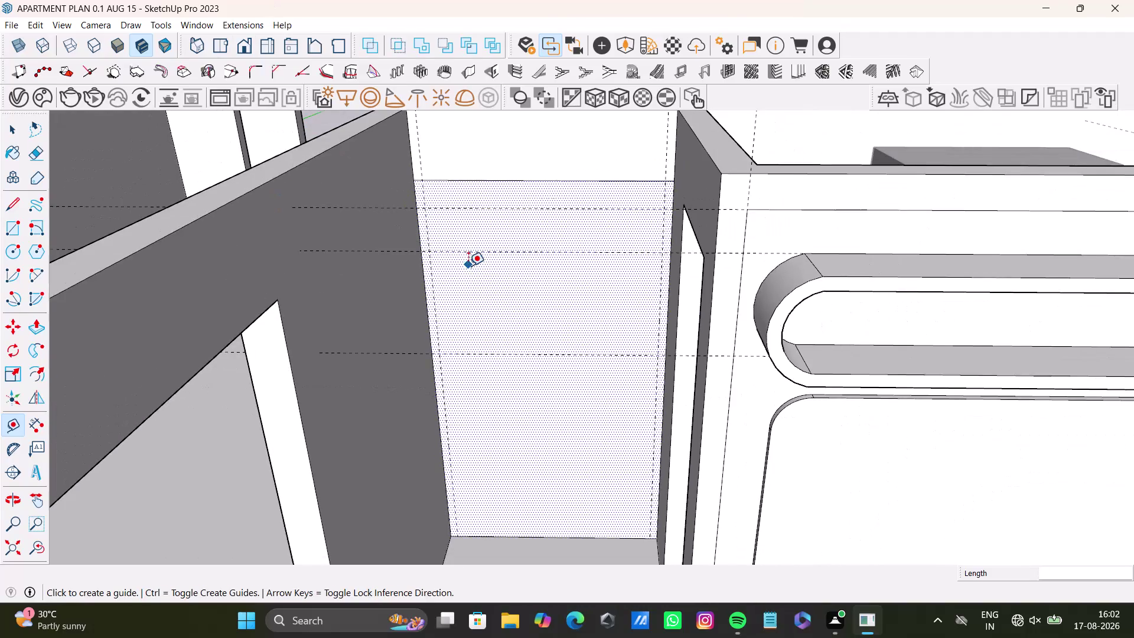
Offset a guide line 1 inch below the hatched wall panel's top edge.
middle_drag(468, 265, 467, 290)
middle_drag(466, 290, 471, 415)
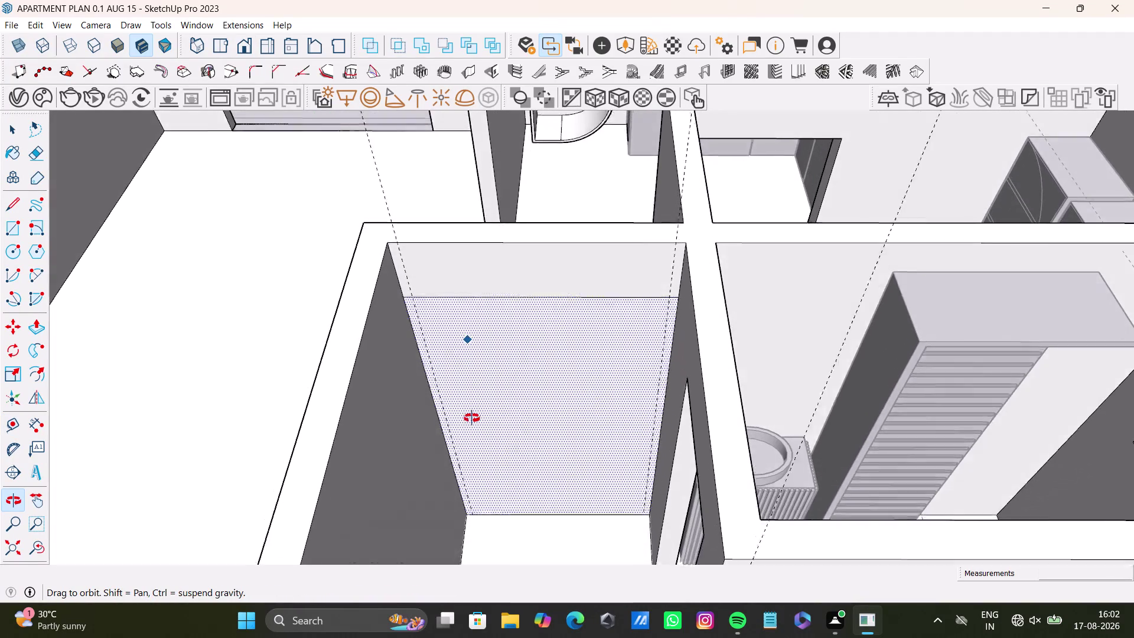
middle_drag(471, 415, 479, 432)
click(497, 309)
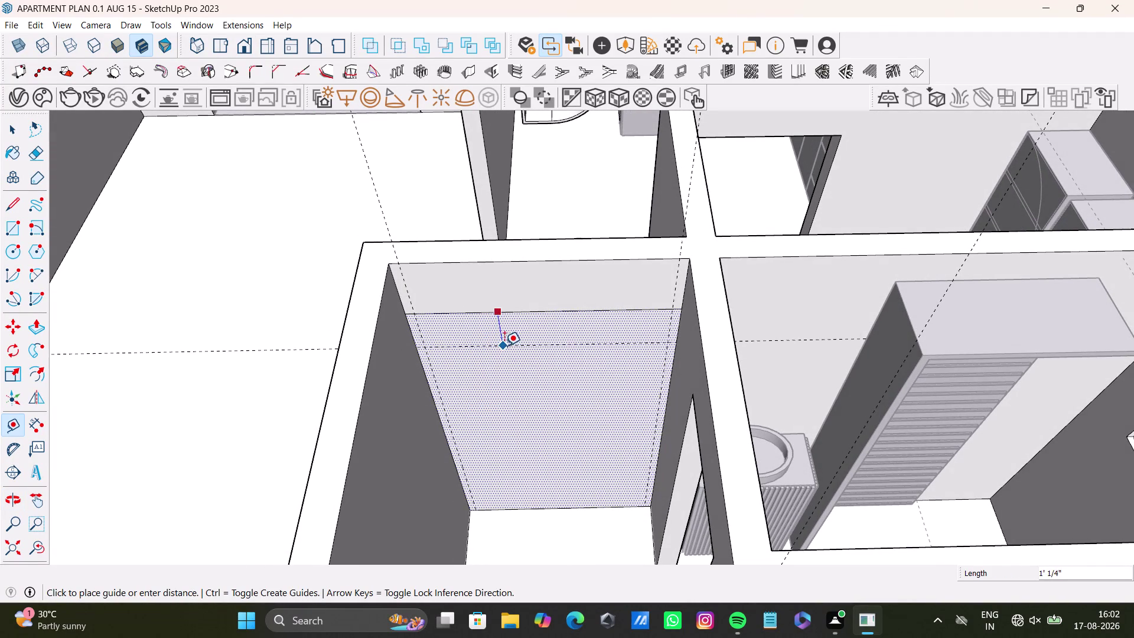
key(1)
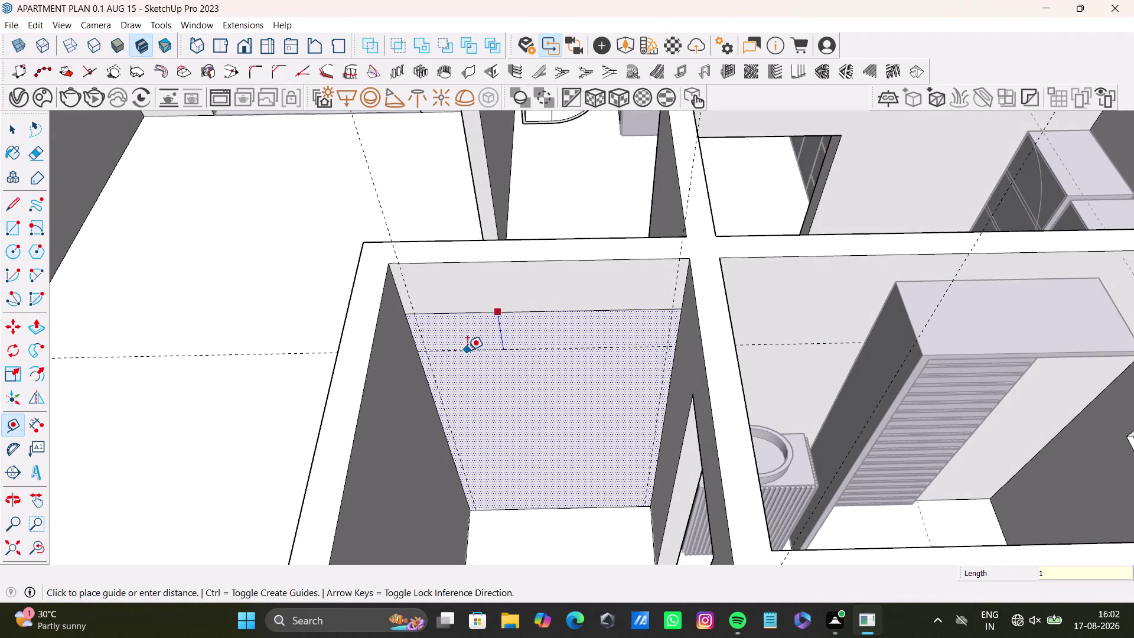
click(467, 350)
key(shift+quotedbl)
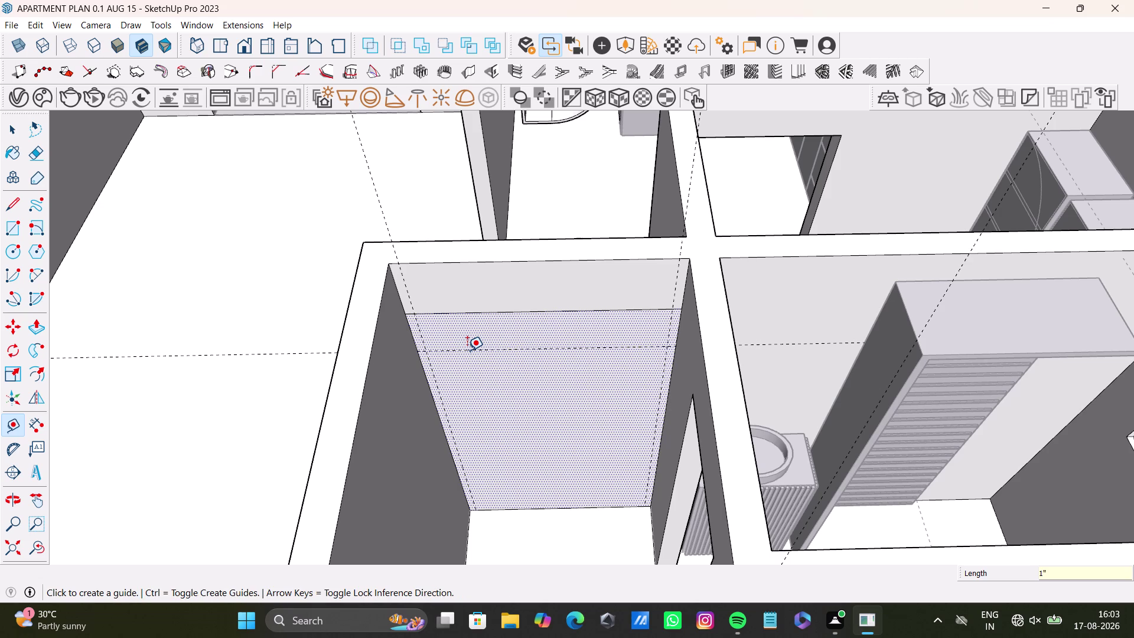
key(Return)
key(ctrl+z)
Orbit around the bathroom to inspect the new guide lines across the back wall.
scroll(up, 3)
middle_drag(511, 336, 518, 296)
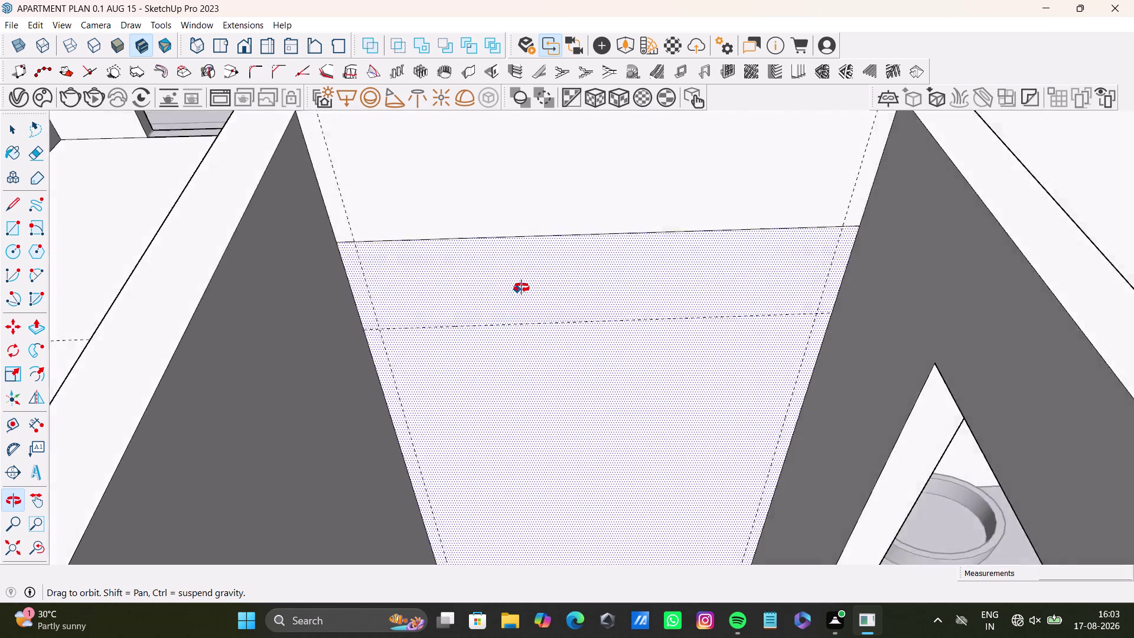
middle_drag(519, 295, 470, 149)
scroll(down, 3)
middle_drag(513, 266, 552, 203)
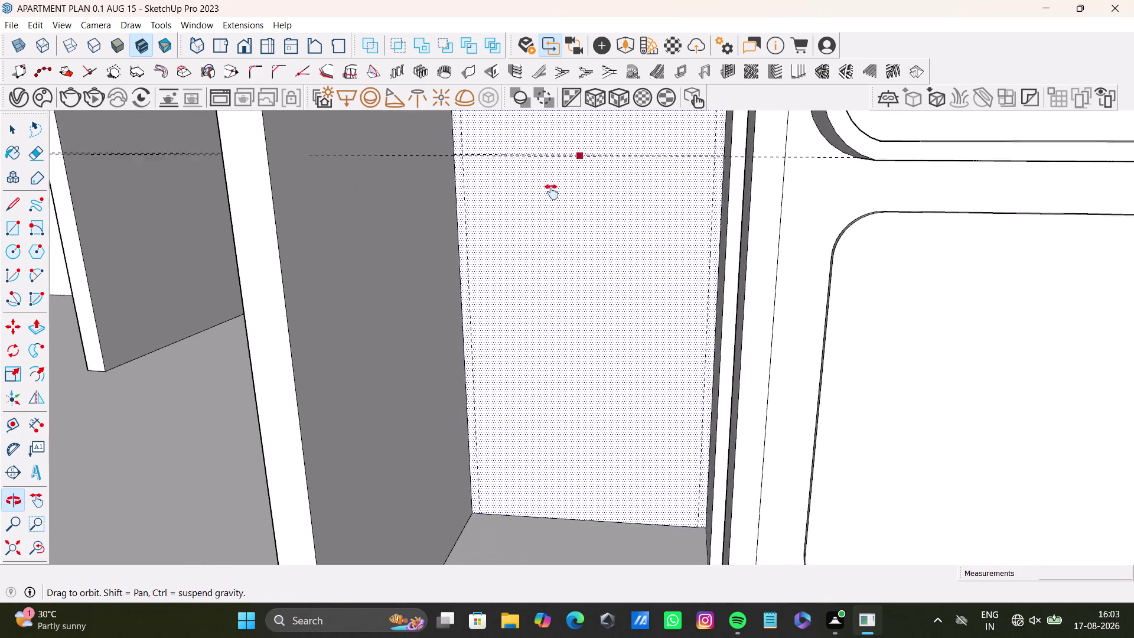
middle_drag(551, 203, 552, 190)
middle_drag(539, 232, 580, 249)
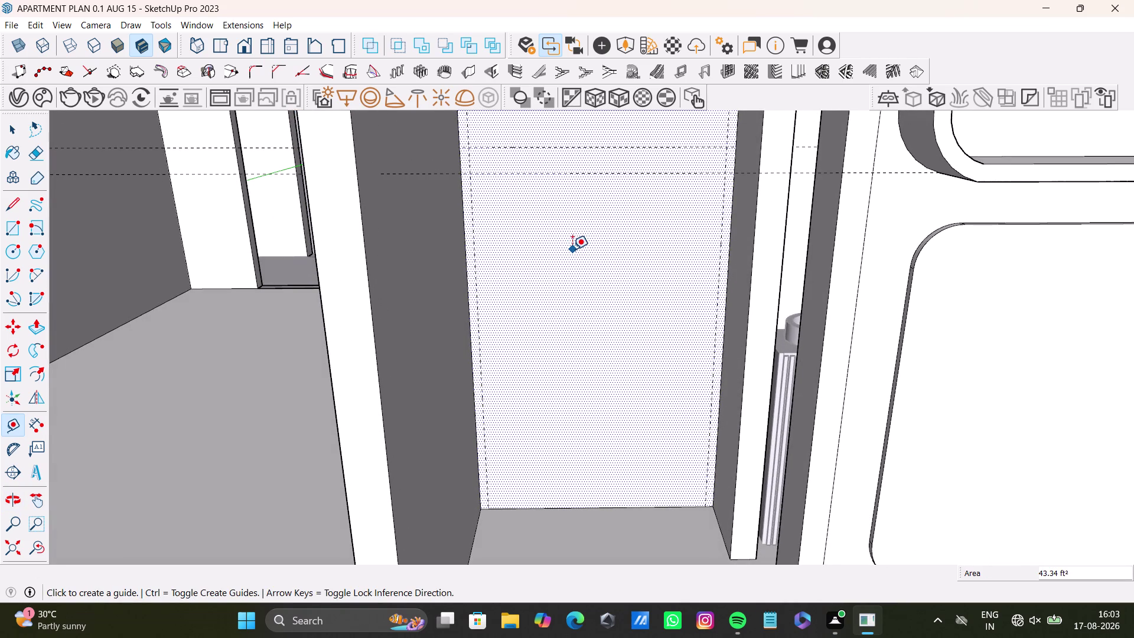
scroll(down, 3)
middle_drag(558, 314, 537, 389)
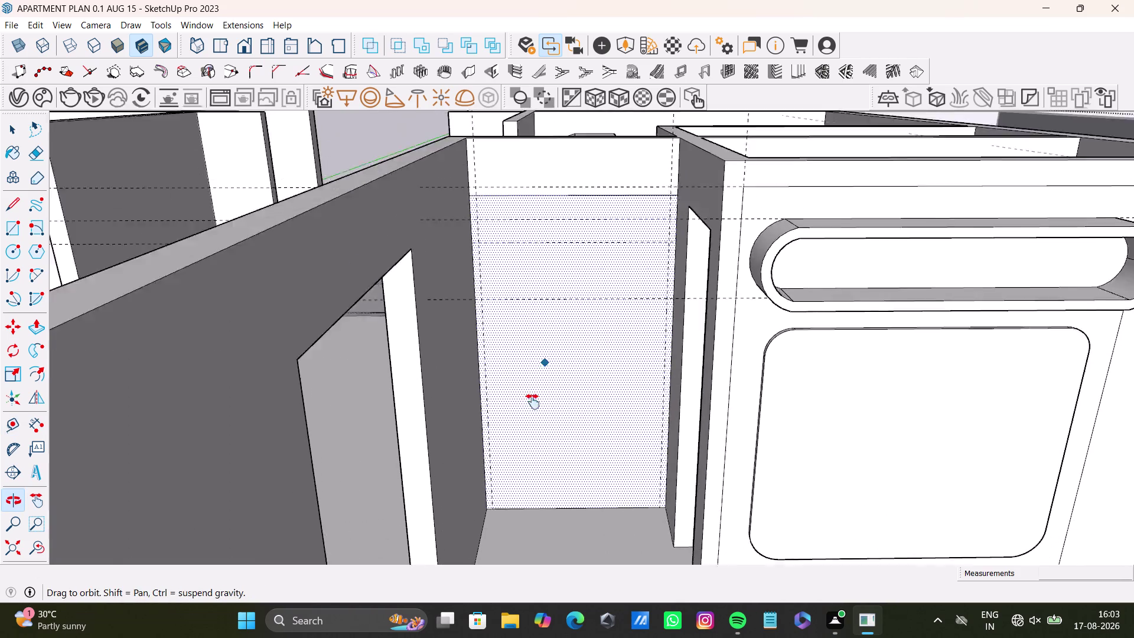
middle_drag(538, 389, 521, 444)
click(59, 25)
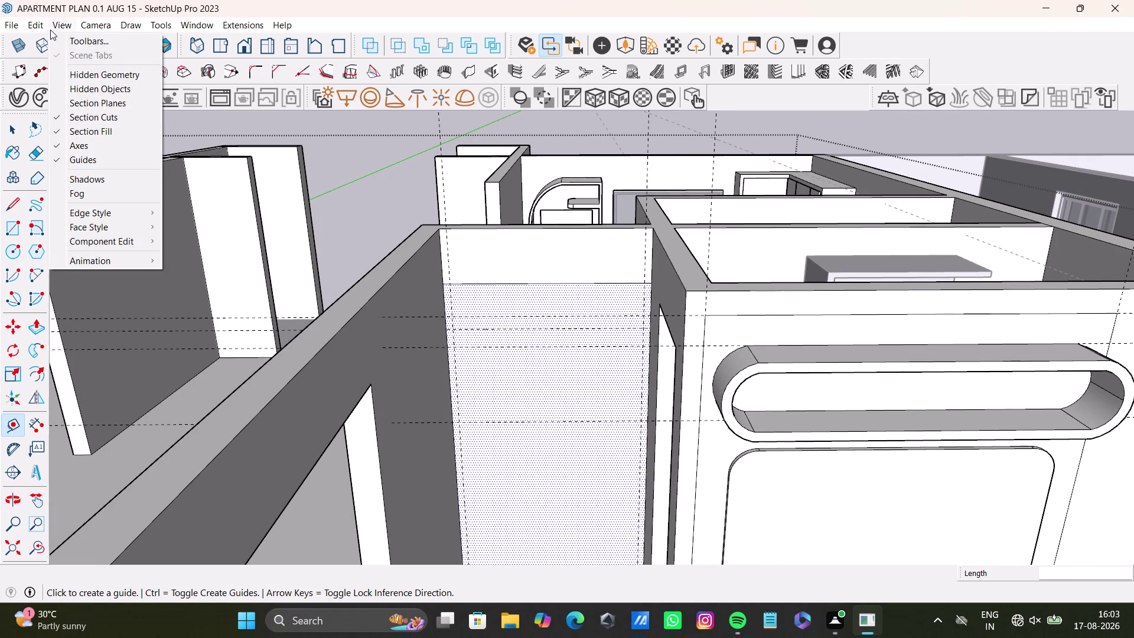
Delete all existing guides and reframe the view on the bathroom wall panel.
click(69, 146)
key(space)
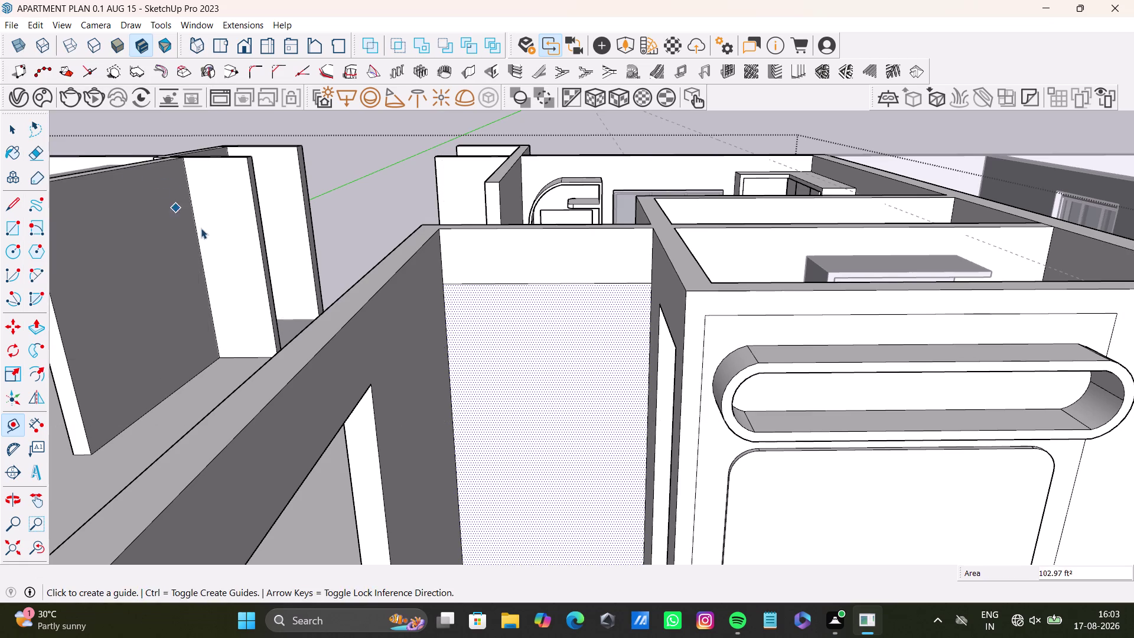
scroll(down, 3)
middle_drag(292, 308, 348, 368)
scroll(up, 3)
middle_drag(452, 368, 415, 340)
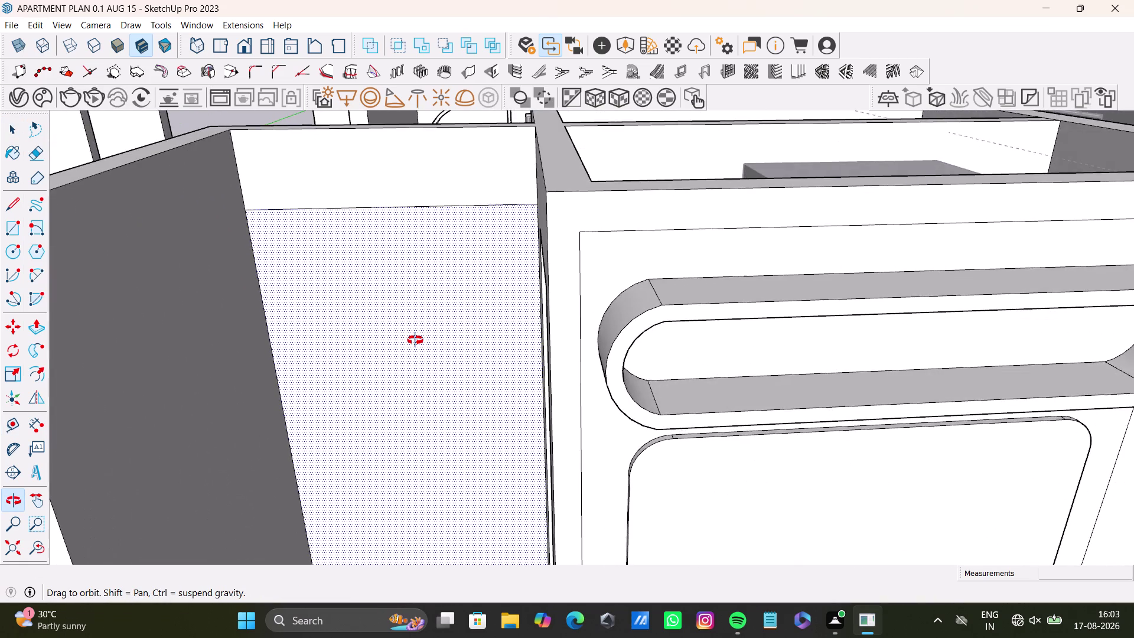
middle_drag(415, 340, 430, 308)
click(9, 431)
scroll(up, 3)
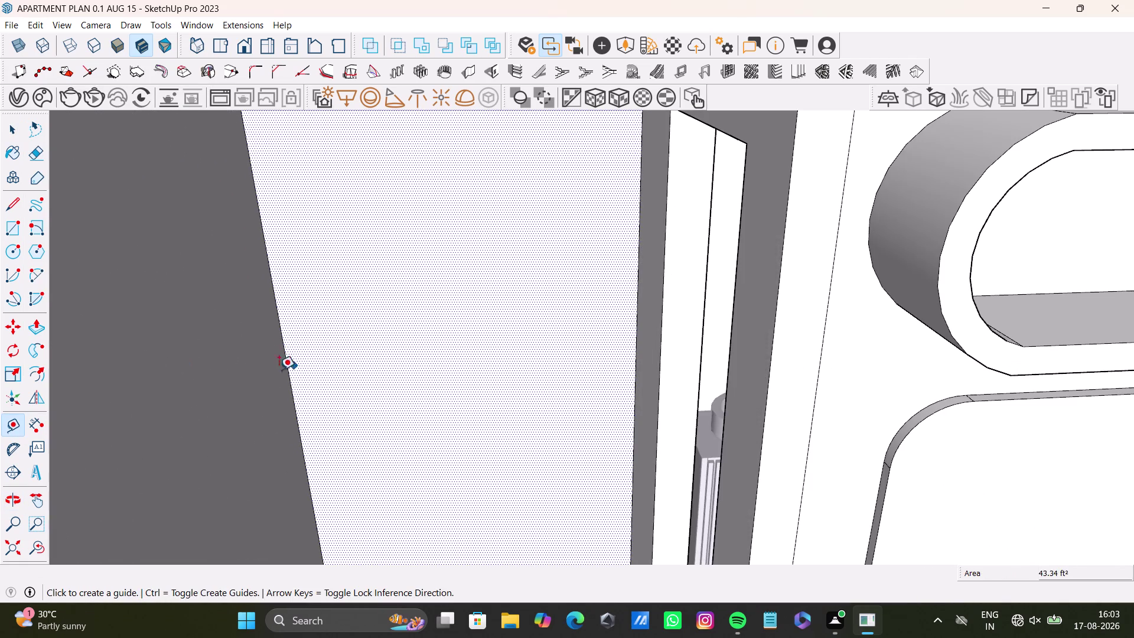
Add guides 2 inches inside the panel's left and top edges.
drag(290, 383, 297, 383)
scroll(down, 3)
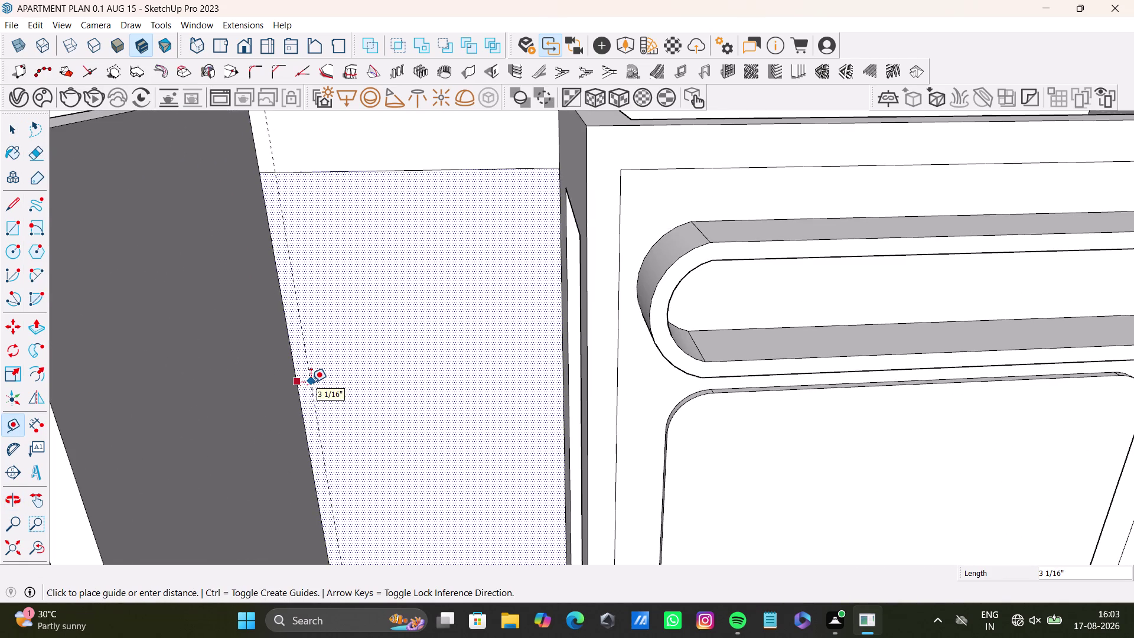
text(2")
key(Return)
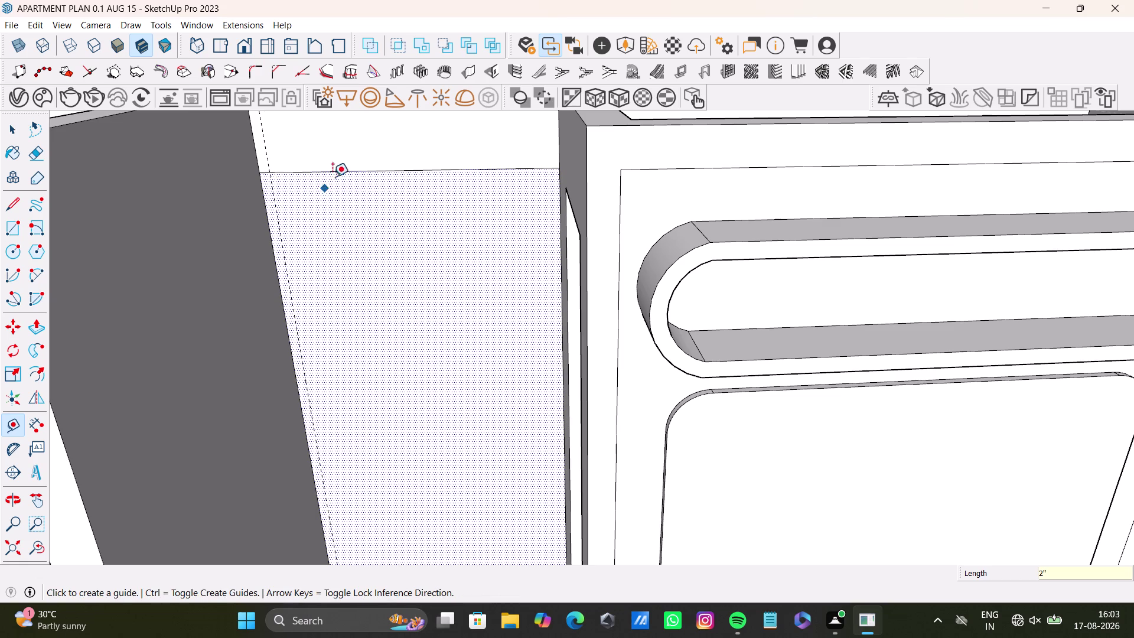
click(348, 169)
text(2)
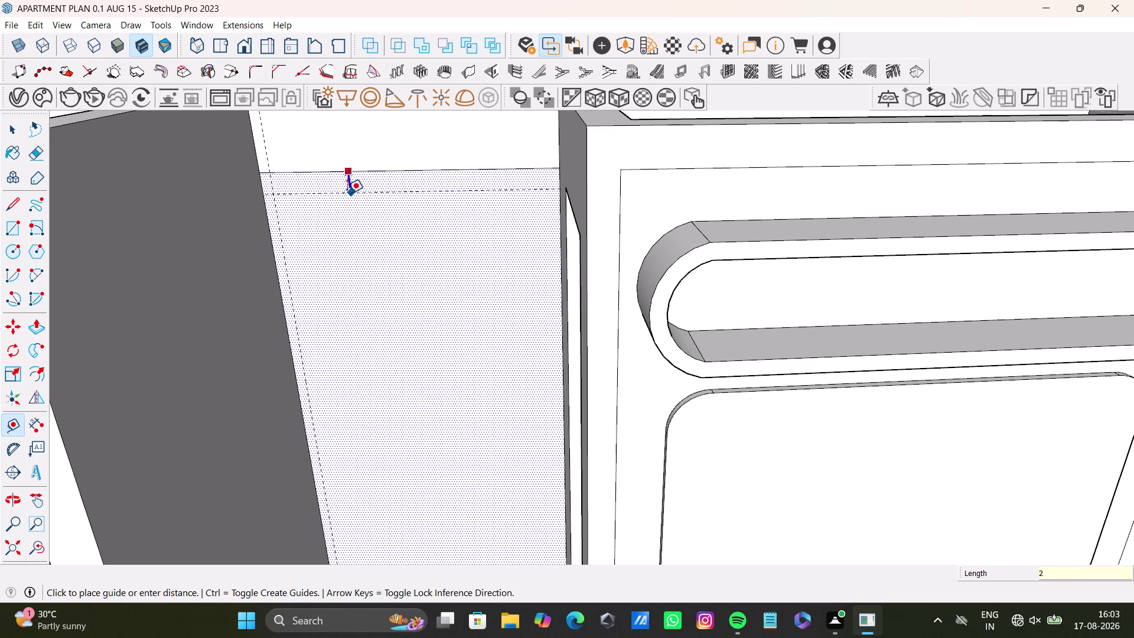
text(")
key(Return)
Add guides 2 inches inside the panel's right and bottom edges.
click(557, 267)
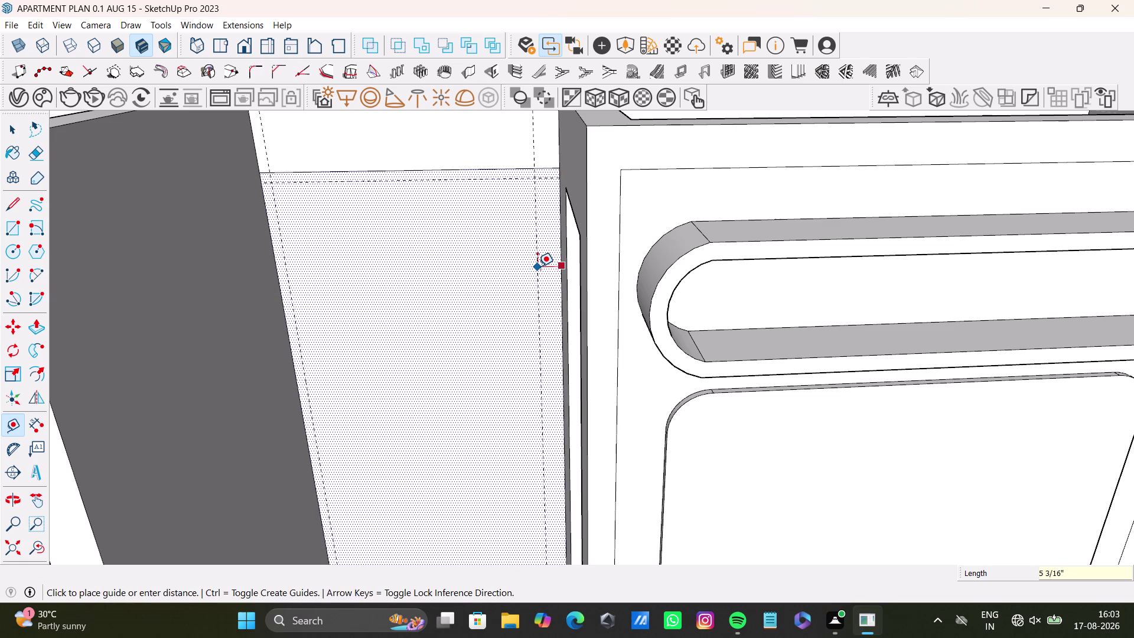
key(2)
key(shift+quotedbl)
key(Return)
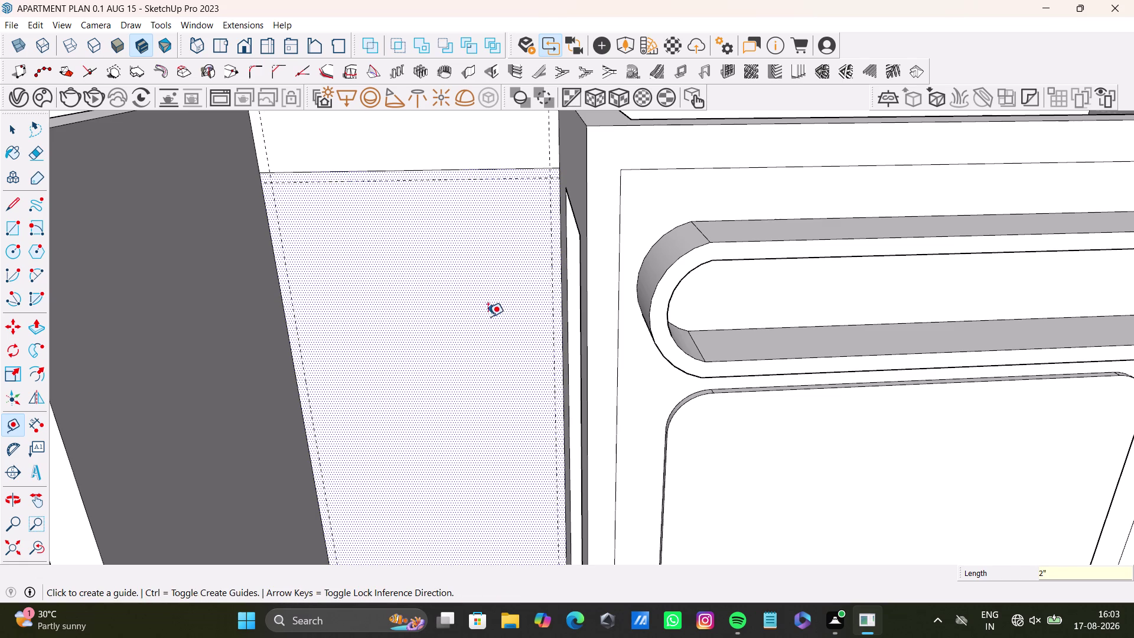
scroll(down, 3)
middle_drag(490, 327, 494, 200)
drag(493, 442, 494, 435)
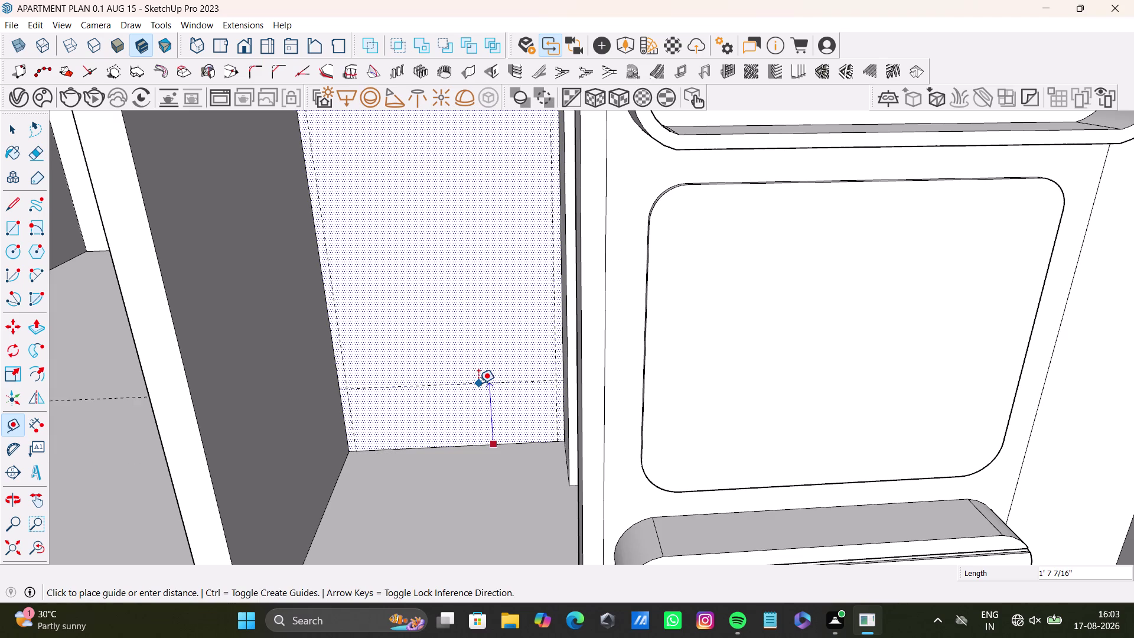
key(2)
key(shift+quotedbl)
key(Return)
Start a rectangle from the top-left guide intersection on the panel.
scroll(down, 3)
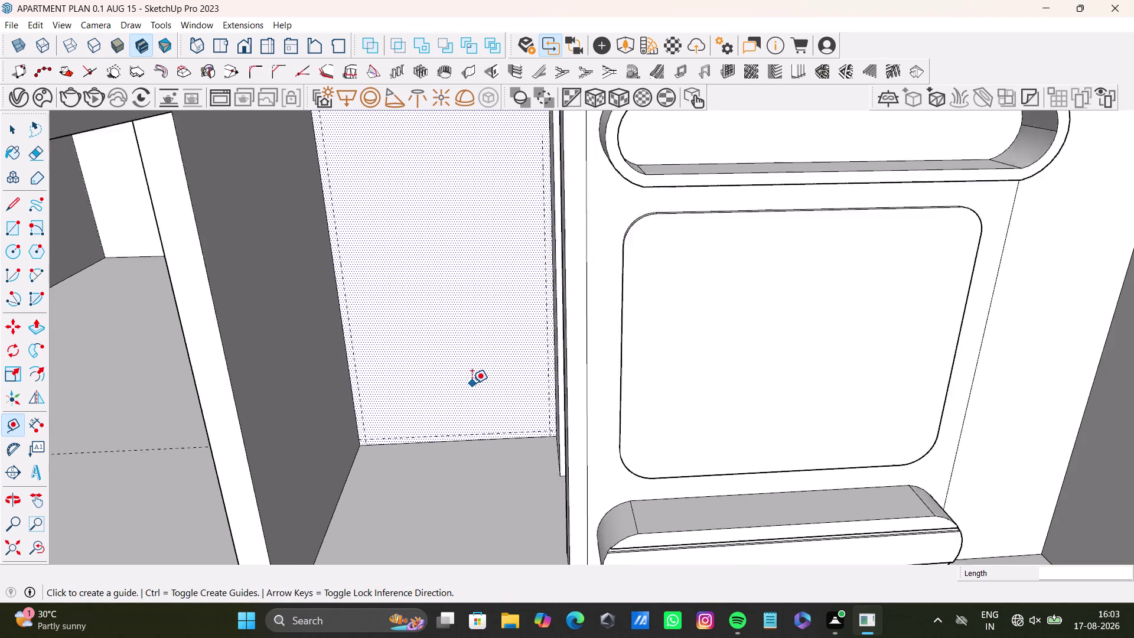
scroll(down, 3)
middle_drag(478, 381, 539, 407)
scroll(up, 3)
middle_drag(465, 253, 444, 295)
click(9, 226)
scroll(up, 3)
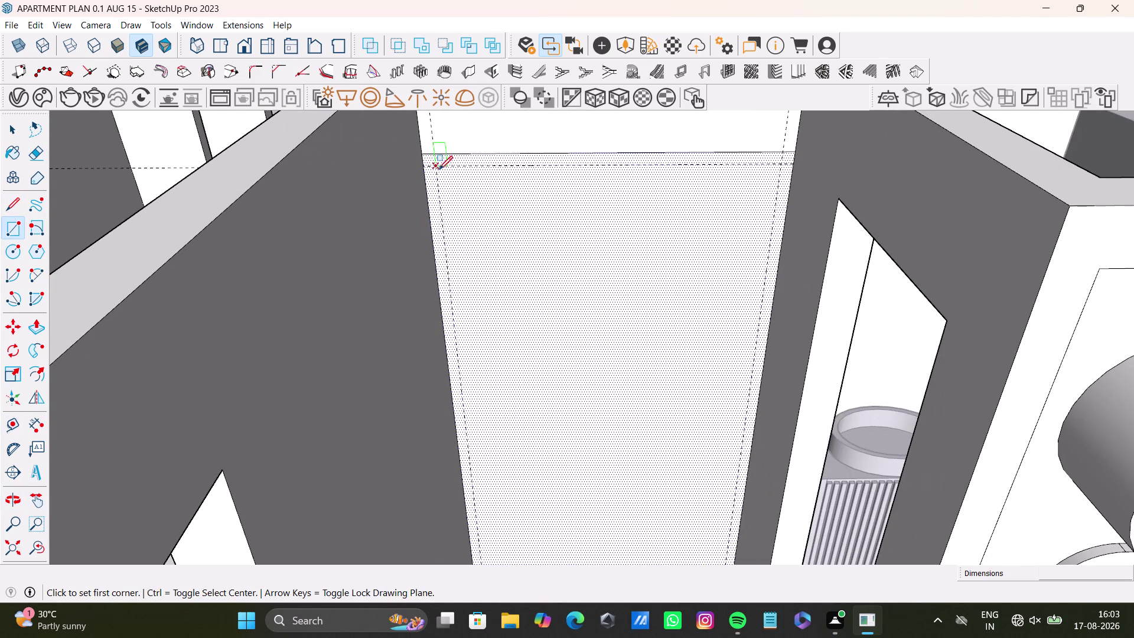
click(438, 170)
scroll(down, 3)
key(Left)
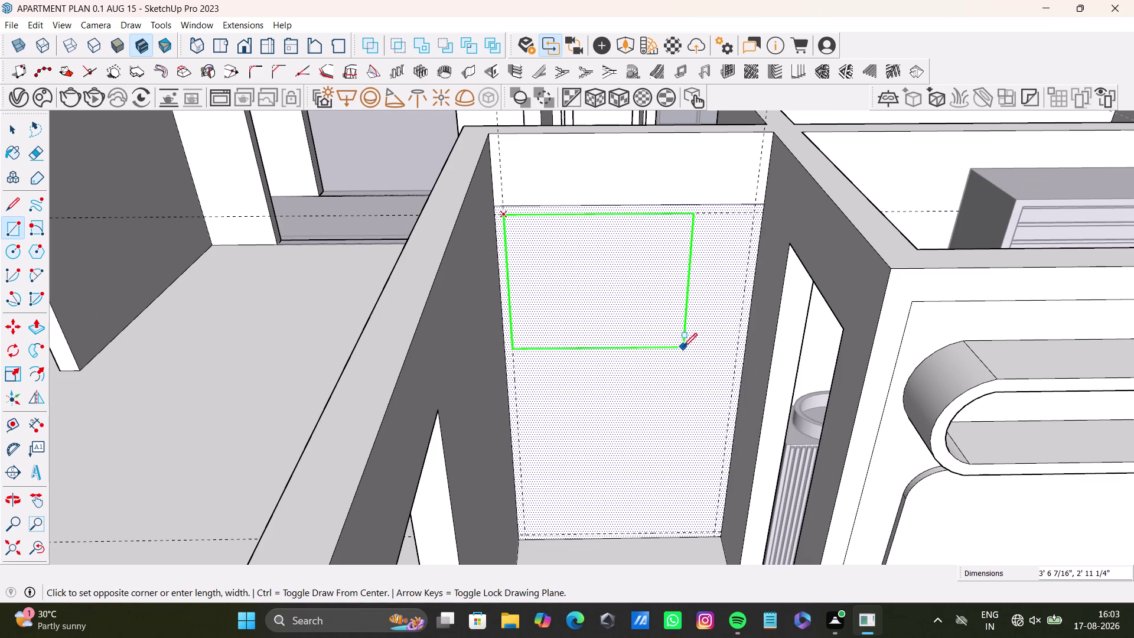